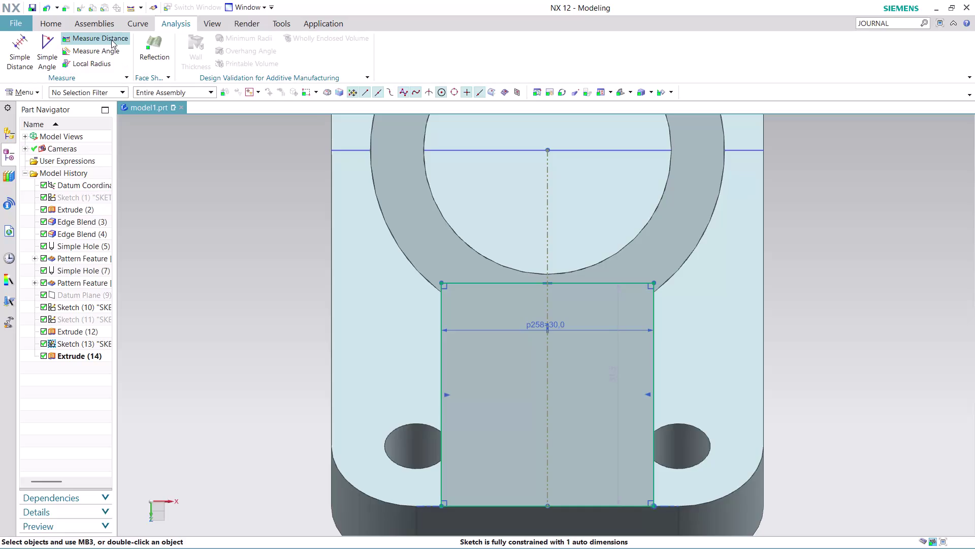
Measure the distance between opposite edges of the base plate.
click(110, 39)
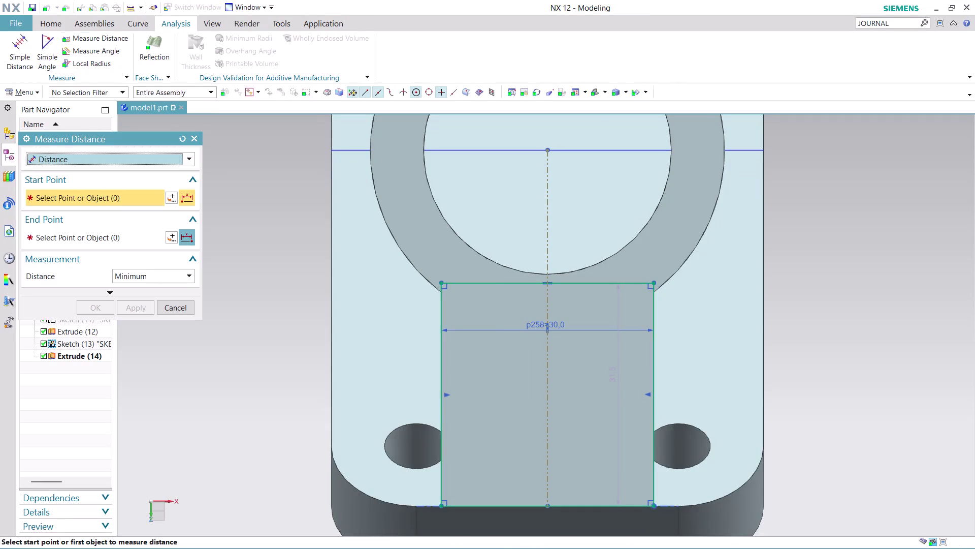
click(332, 326)
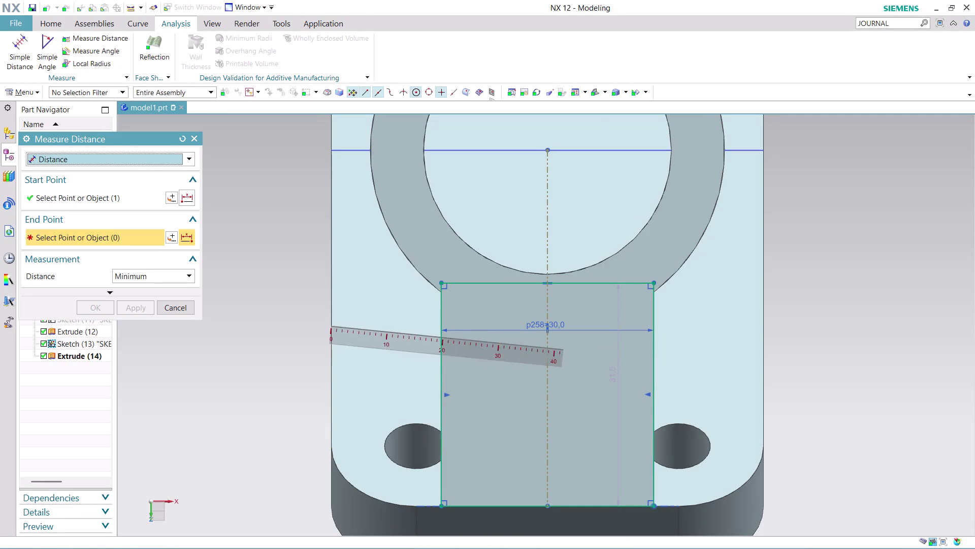
click(766, 324)
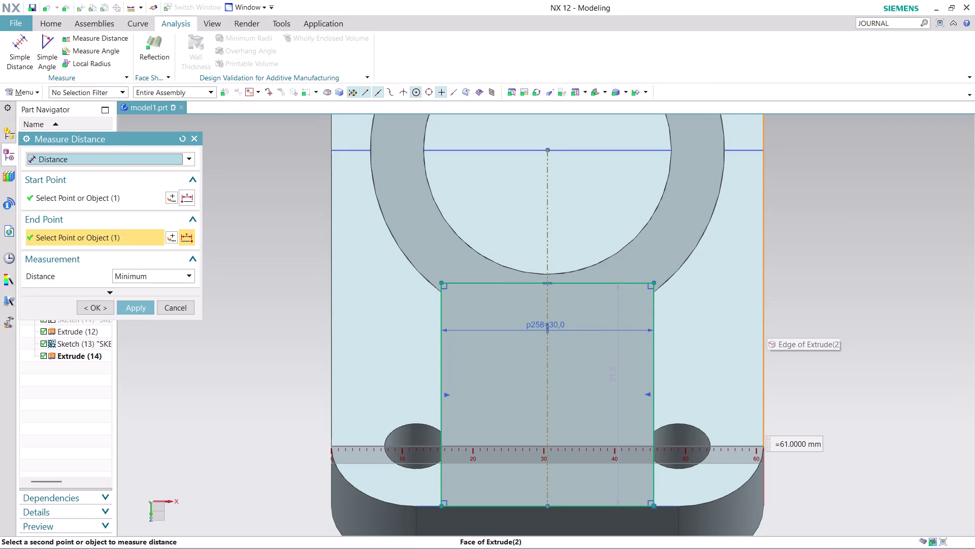
scroll(down, 3)
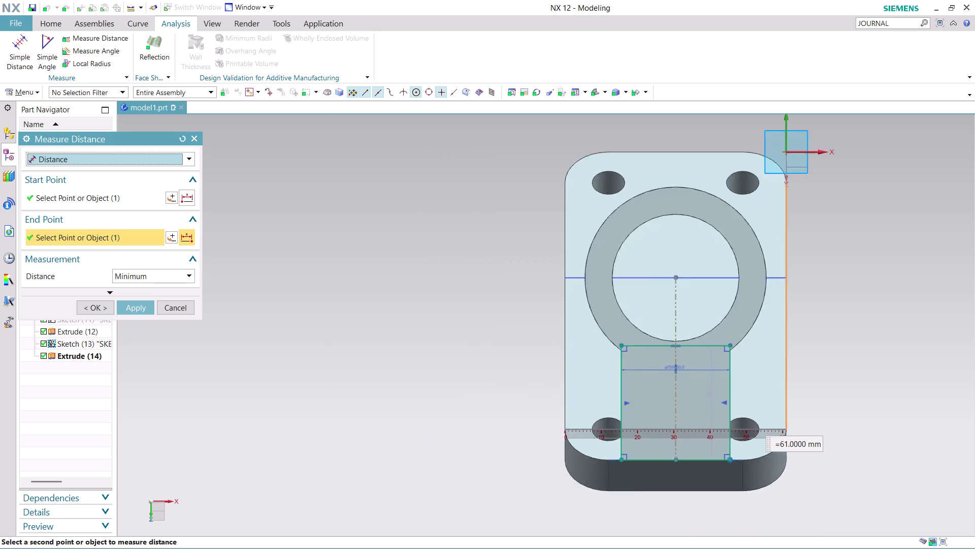
scroll(down, 3)
scroll(up, 3)
scroll(up, 3)
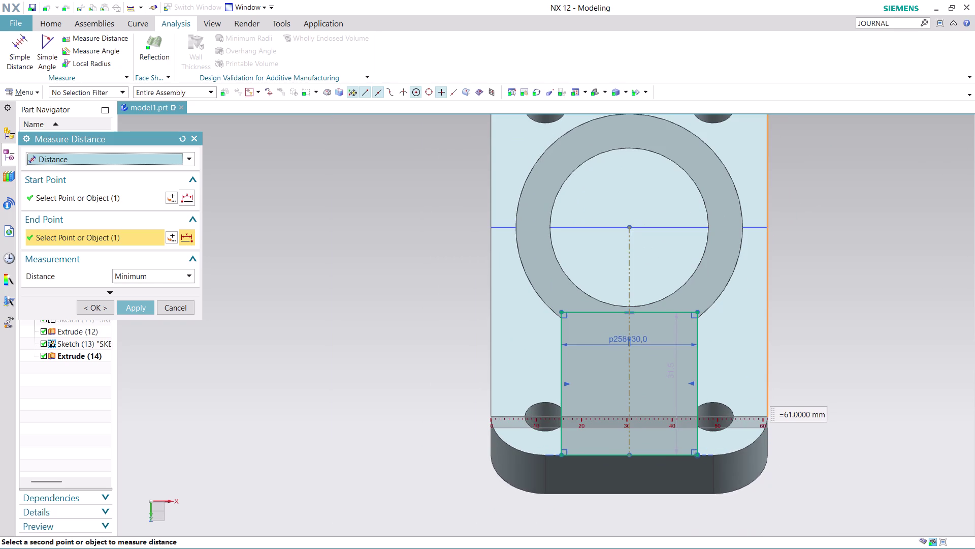
click(174, 308)
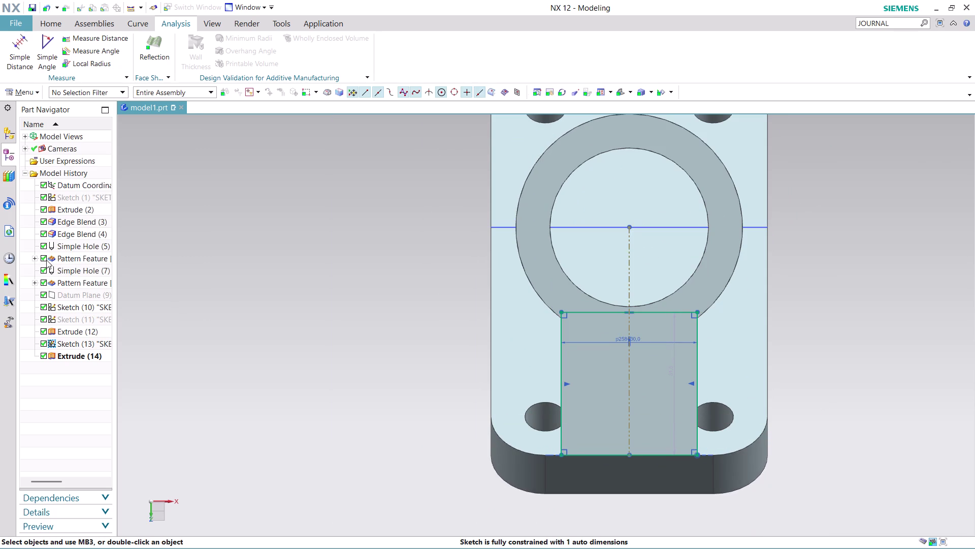
Review the base plate extrusion's actions, then clear the selection and switch to modelling commands.
click(69, 209)
right_click(69, 209)
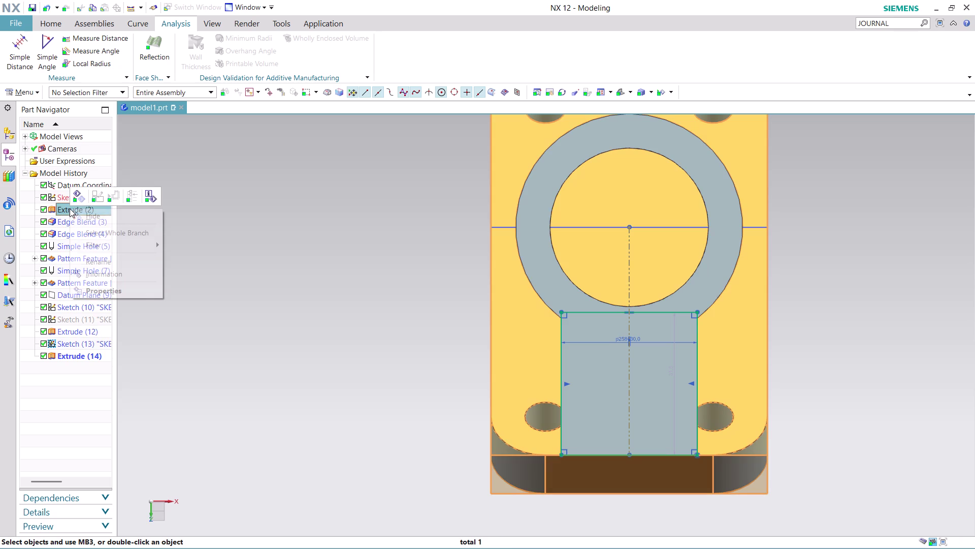
click(296, 264)
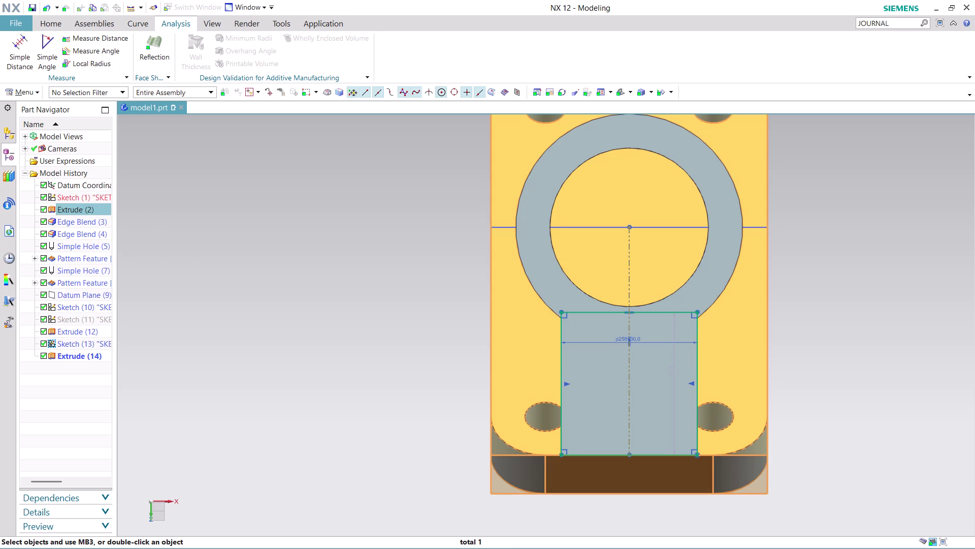
key(Escape)
key(Escape)
click(52, 24)
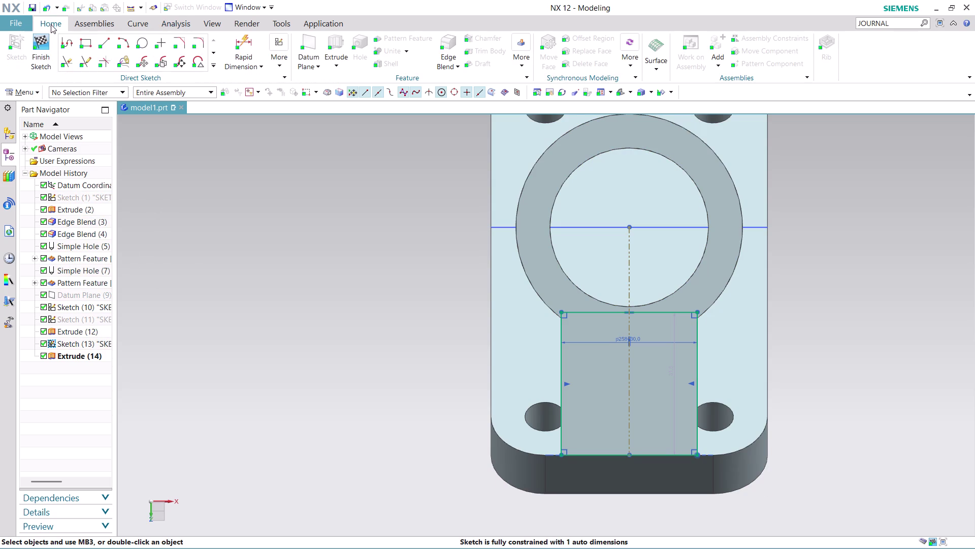
click(43, 46)
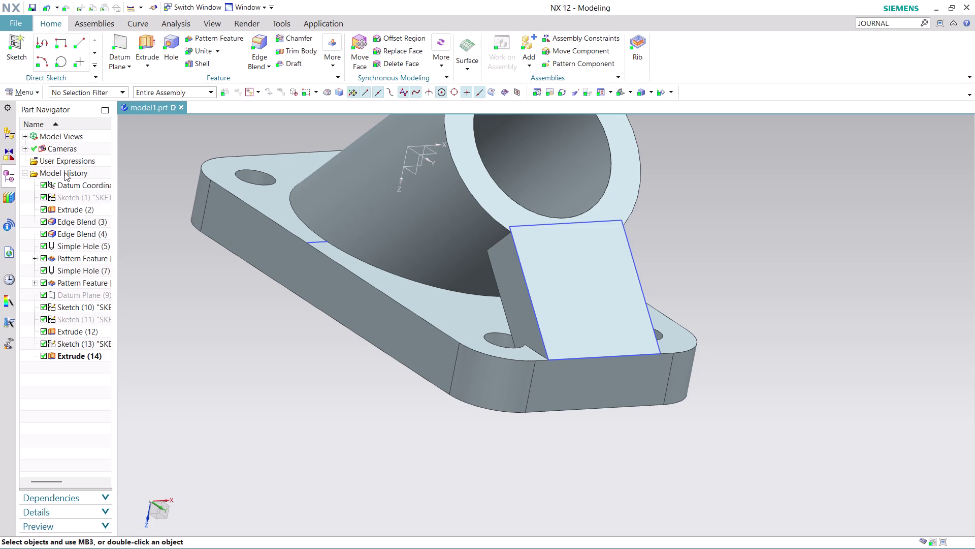
Inspect the base plate extrusion with later features rolled back, cancelling without changes.
click(73, 207)
right_click(73, 207)
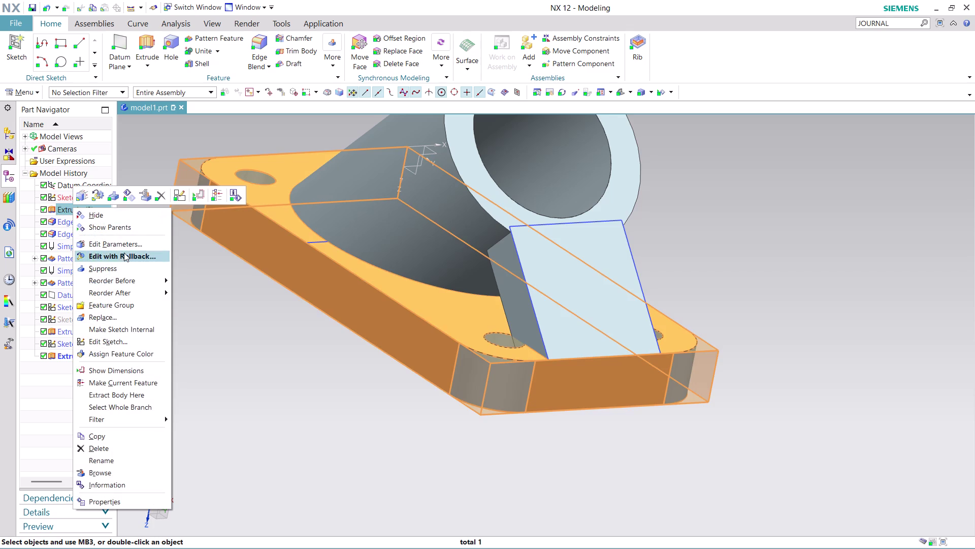
click(124, 252)
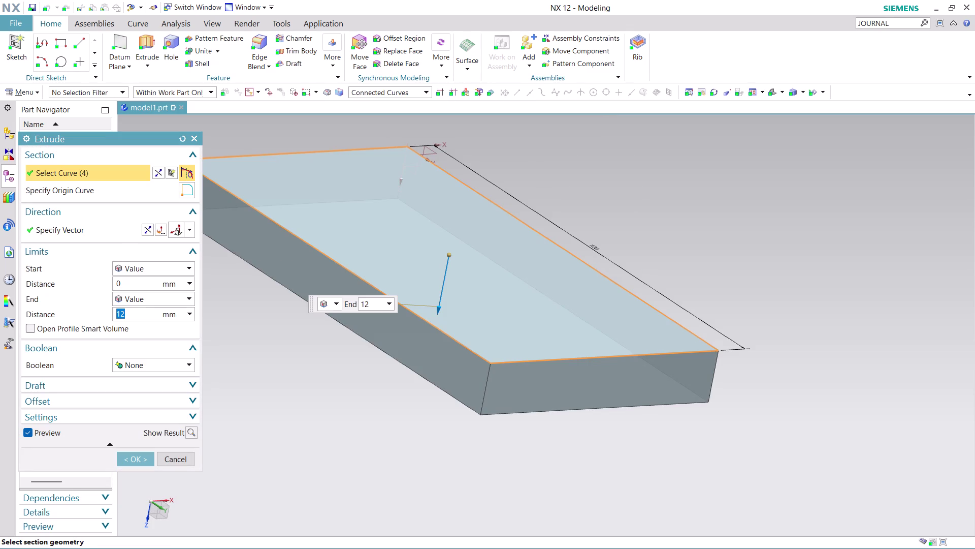
middle_drag(733, 397, 723, 432)
scroll(down, 3)
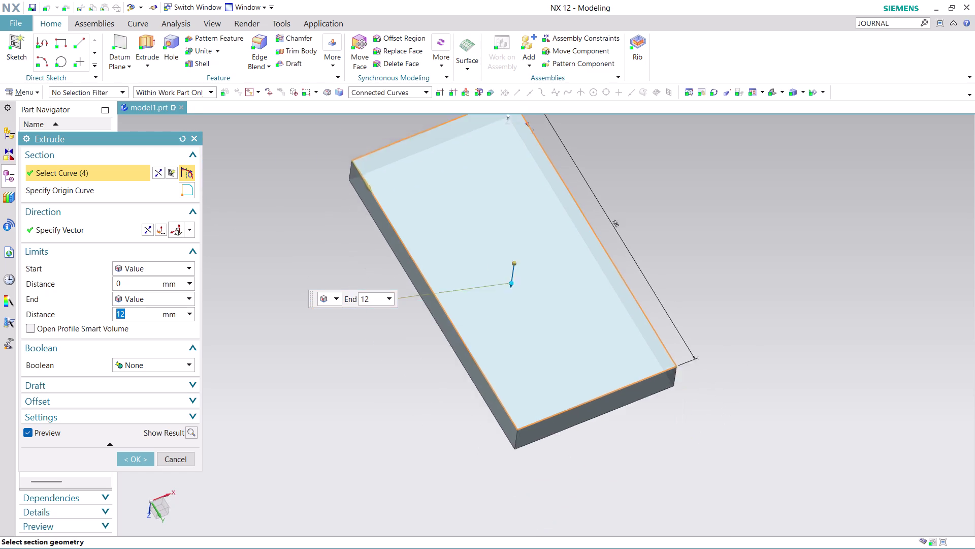
scroll(down, 3)
scroll(up, 3)
scroll(up, 3)
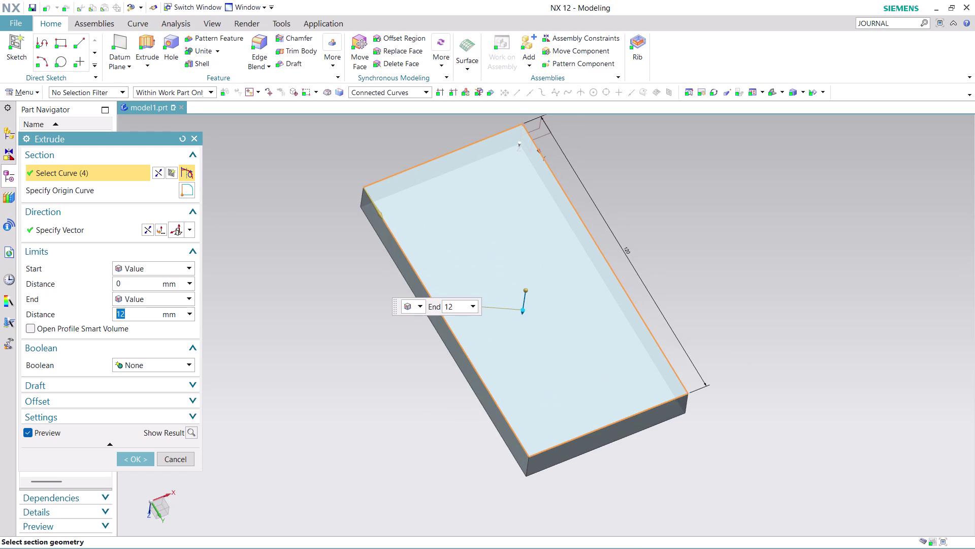
click(175, 460)
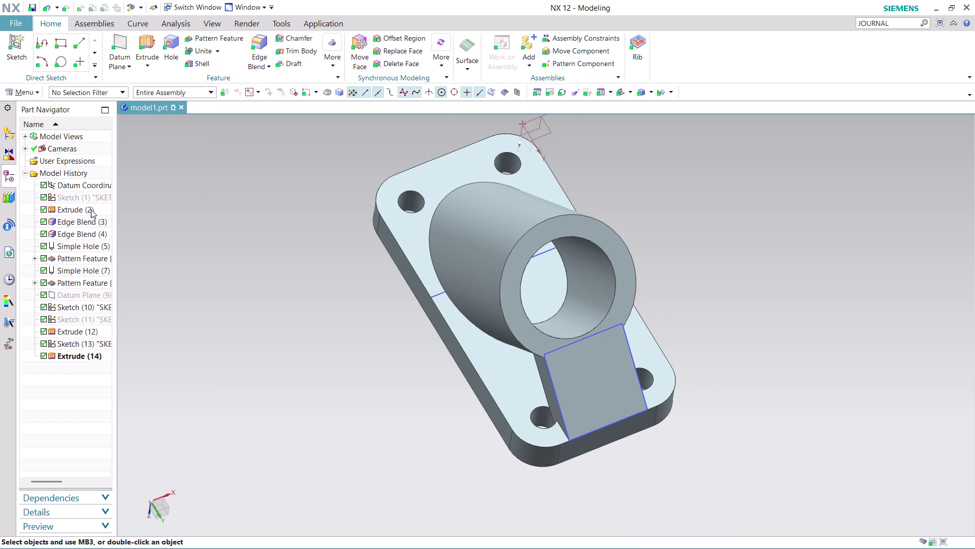
Edit the base plate sketch from the Part Navigator history.
click(68, 209)
right_click(68, 210)
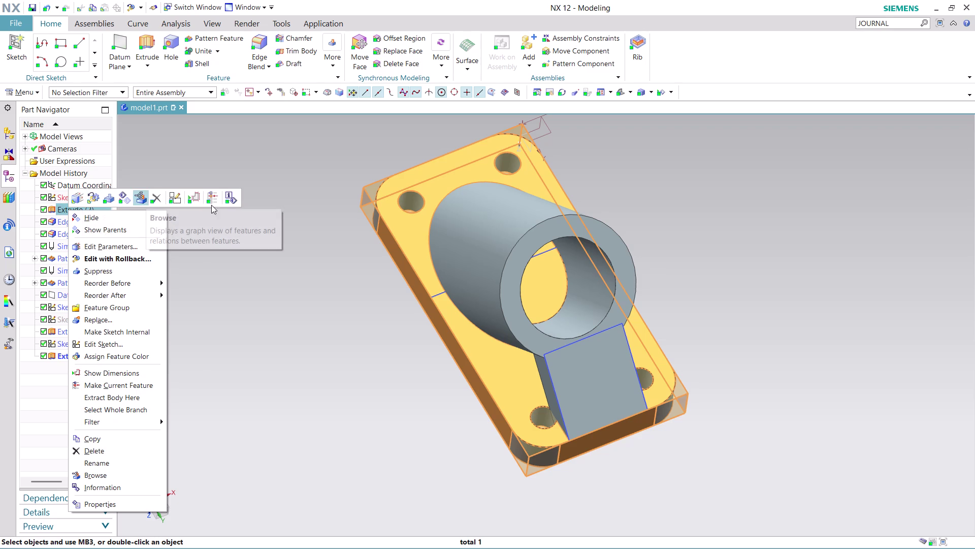
click(206, 244)
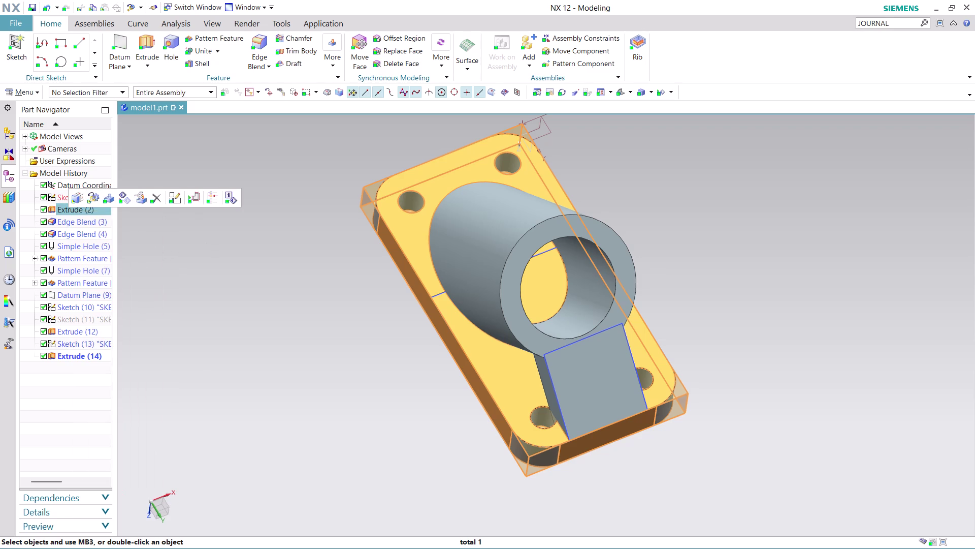
click(86, 198)
right_click(86, 198)
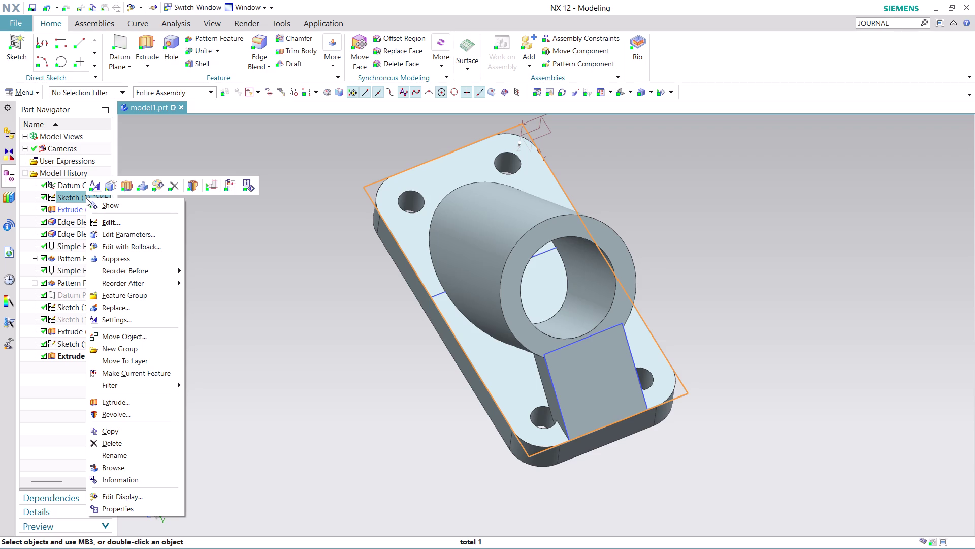
click(117, 222)
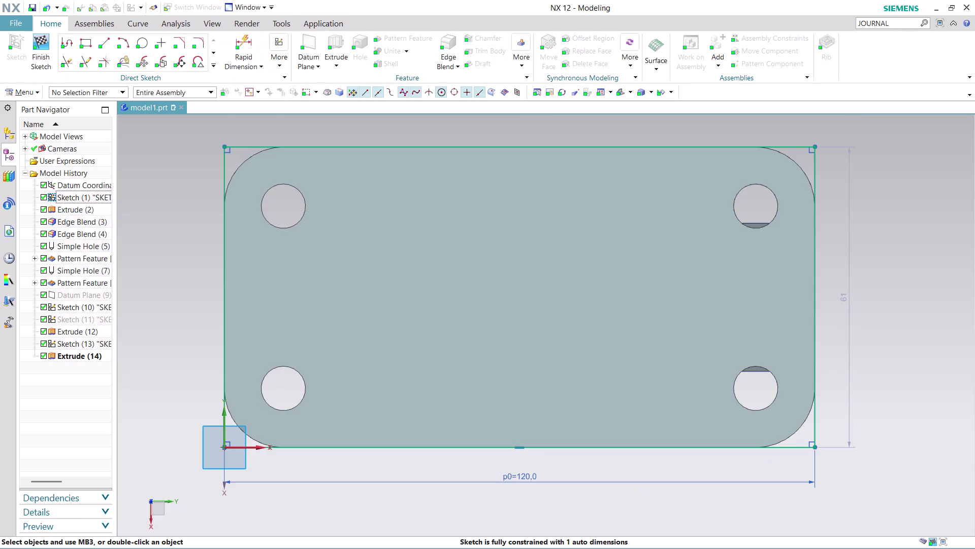
Change the 61 height dimension to 70 and finish the sketch.
double_click(847, 301)
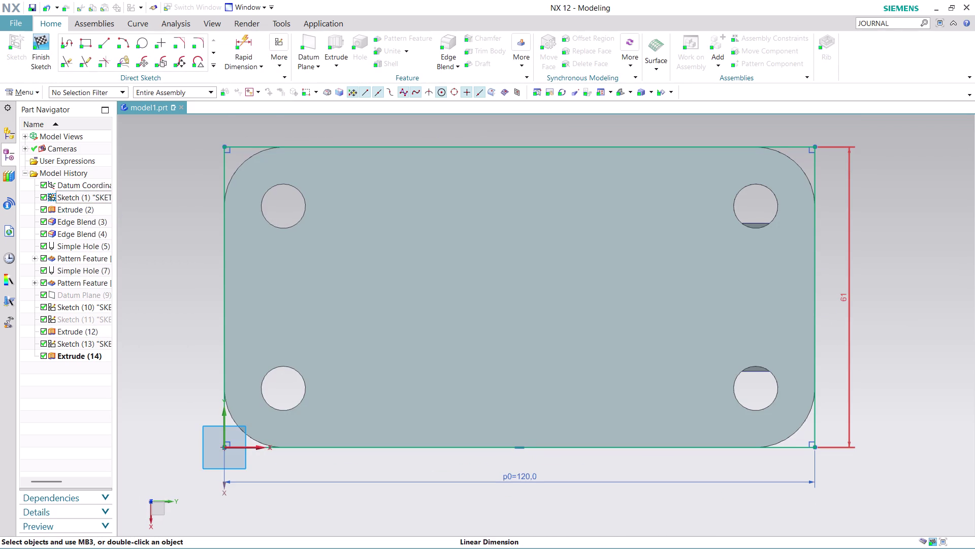
double_click(846, 301)
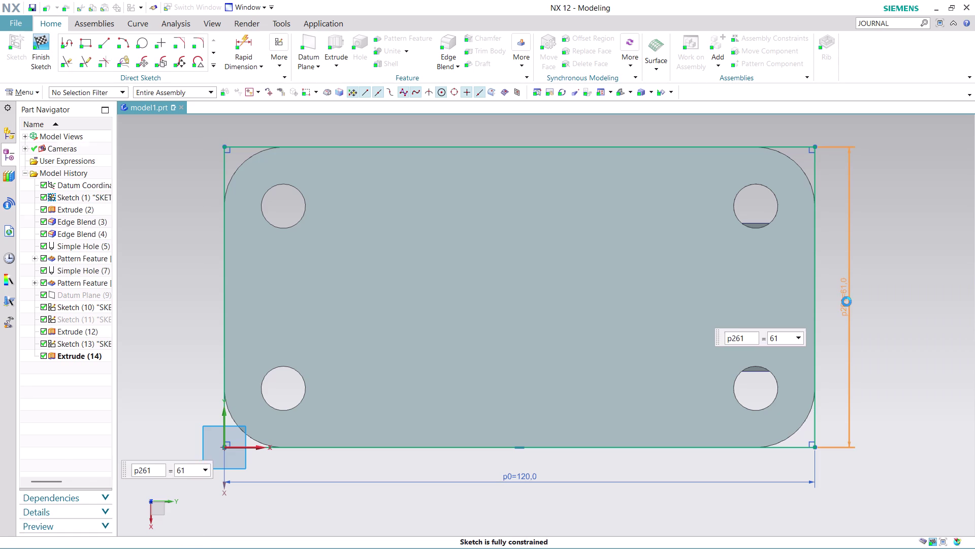
text(7)
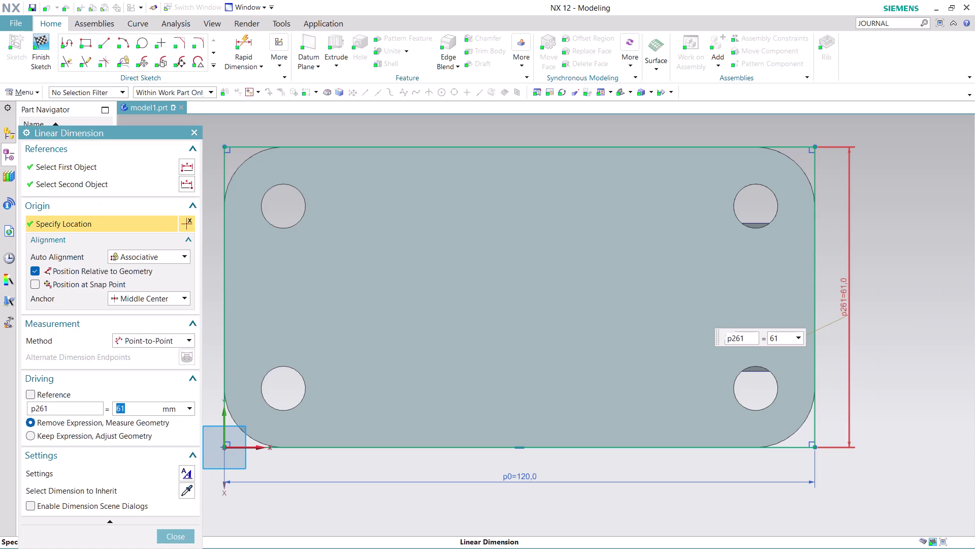
text(0)
key(Return)
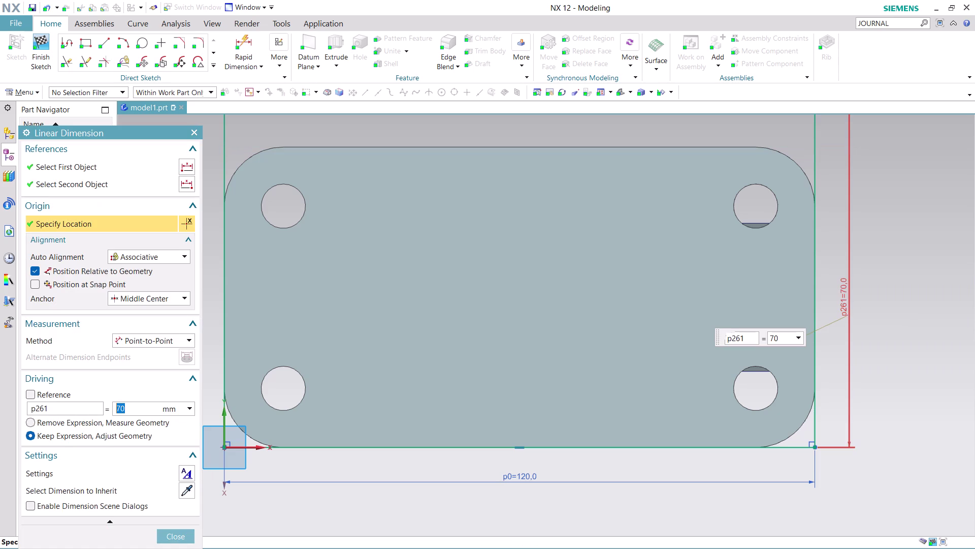
scroll(down, 3)
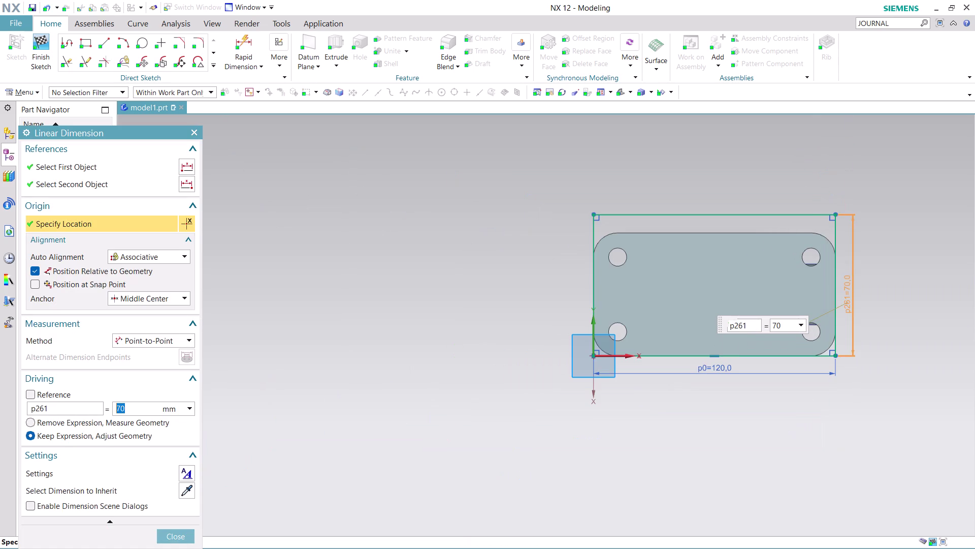